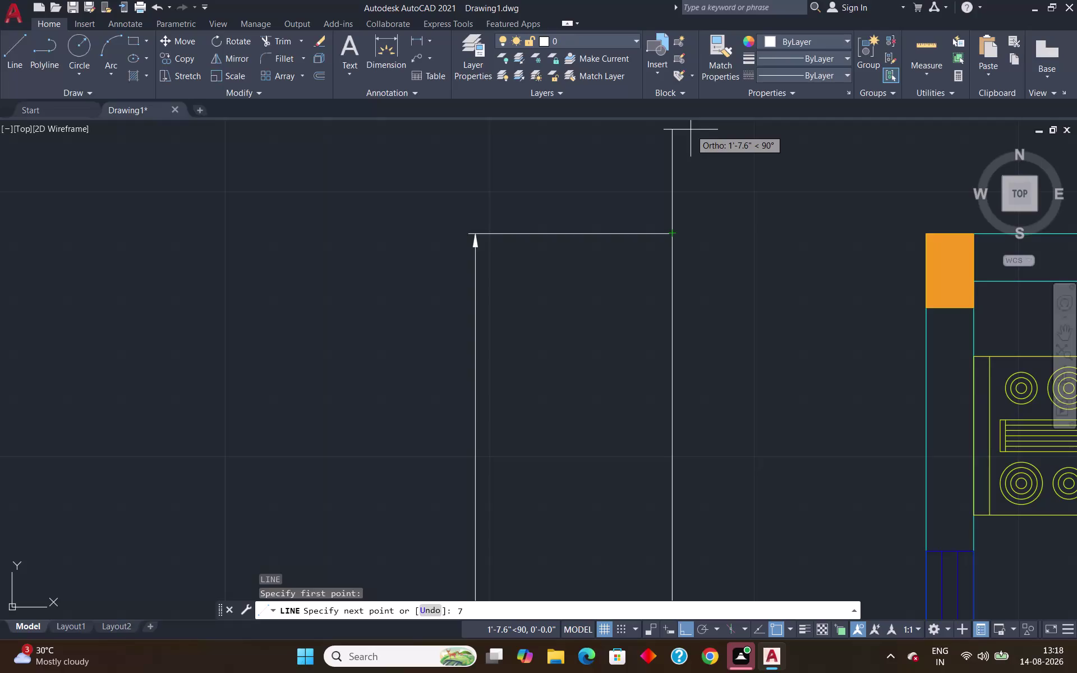
Draw the vertical guide line 7'8.75" long and finish the line.
key(apostrophe)
key(8)
key(period)
text(75)
key(shift+quotedbl)
key(Return)
scroll(down, 3)
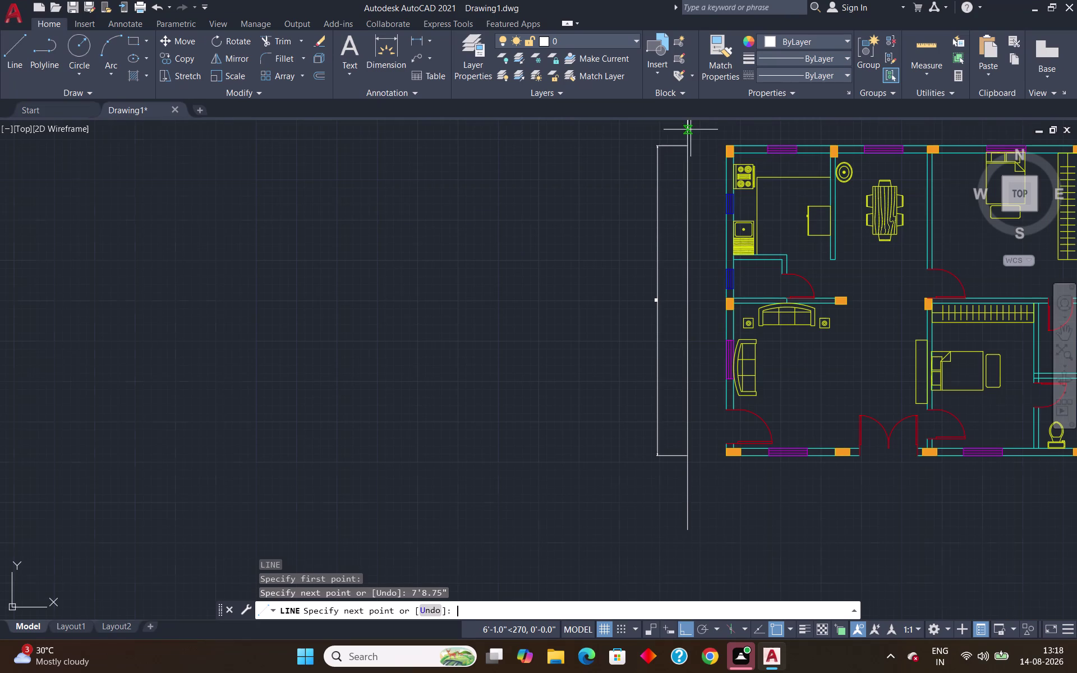
middle_drag(706, 131, 695, 369)
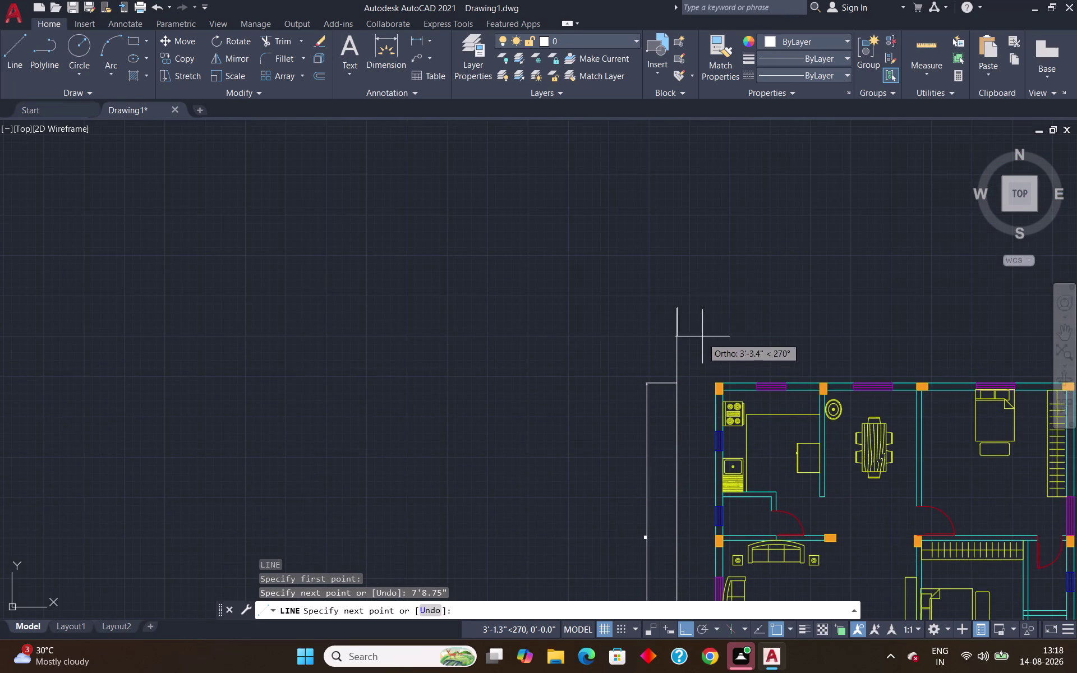
key(Return)
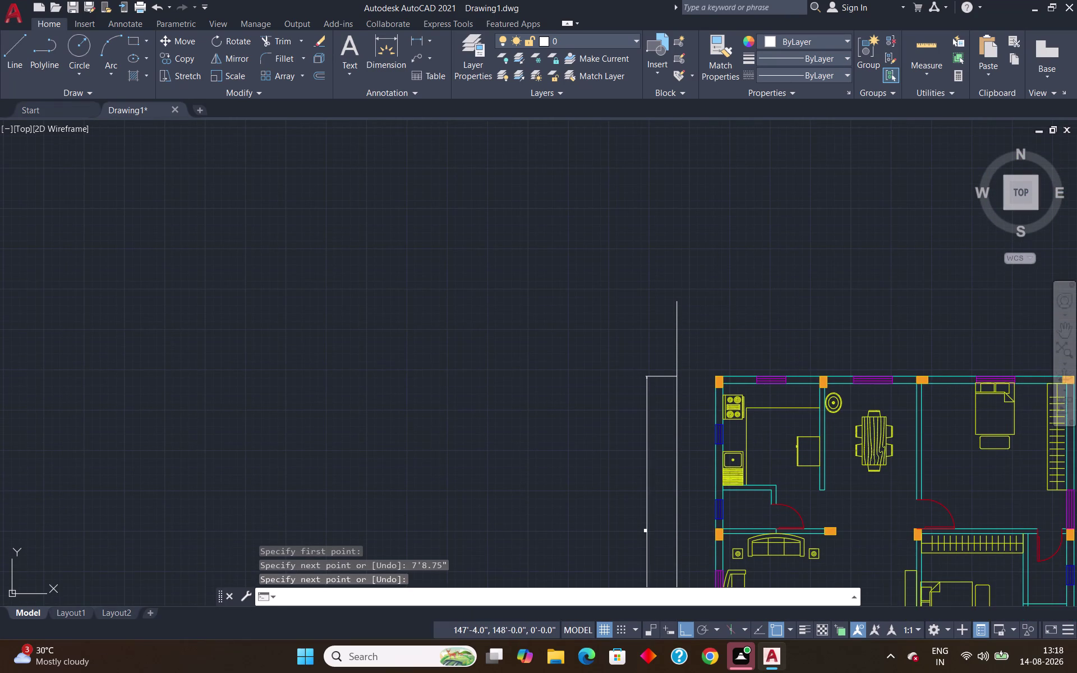
Select the newly drawn 7'8.75" vertical line.
scroll(down, 3)
scroll(up, 3)
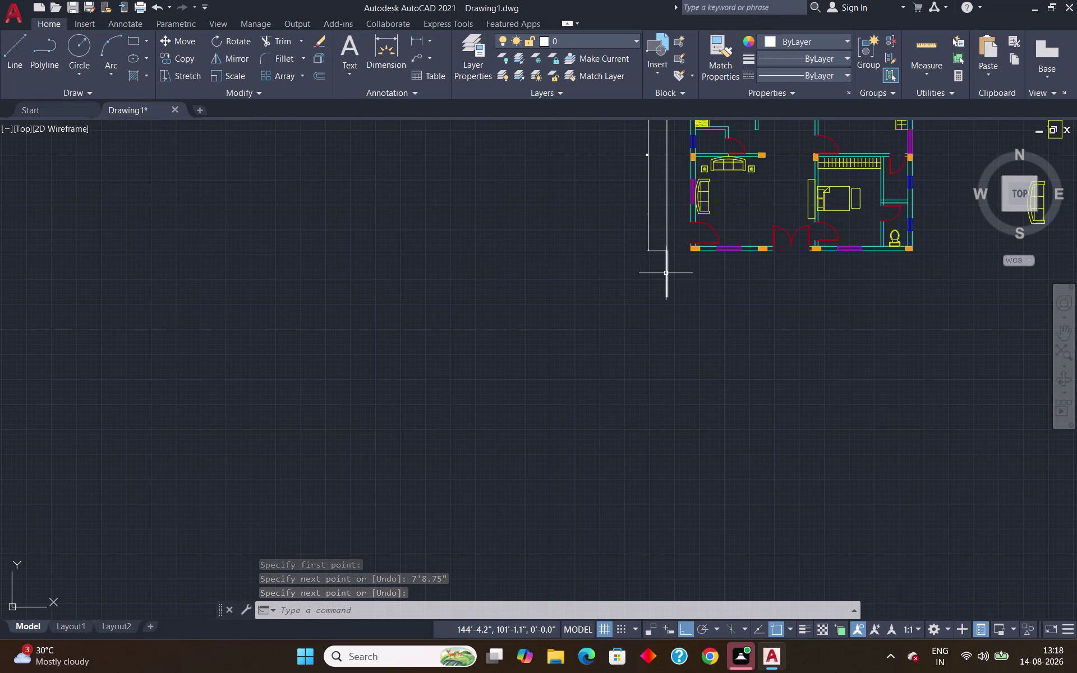
scroll(up, 3)
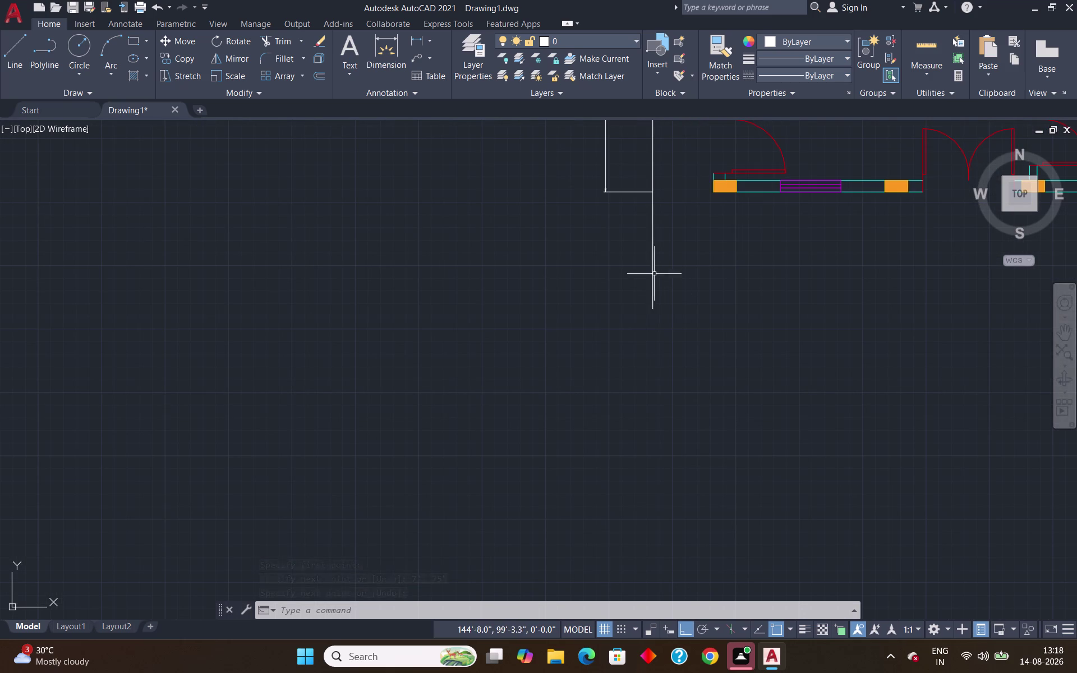
click(652, 268)
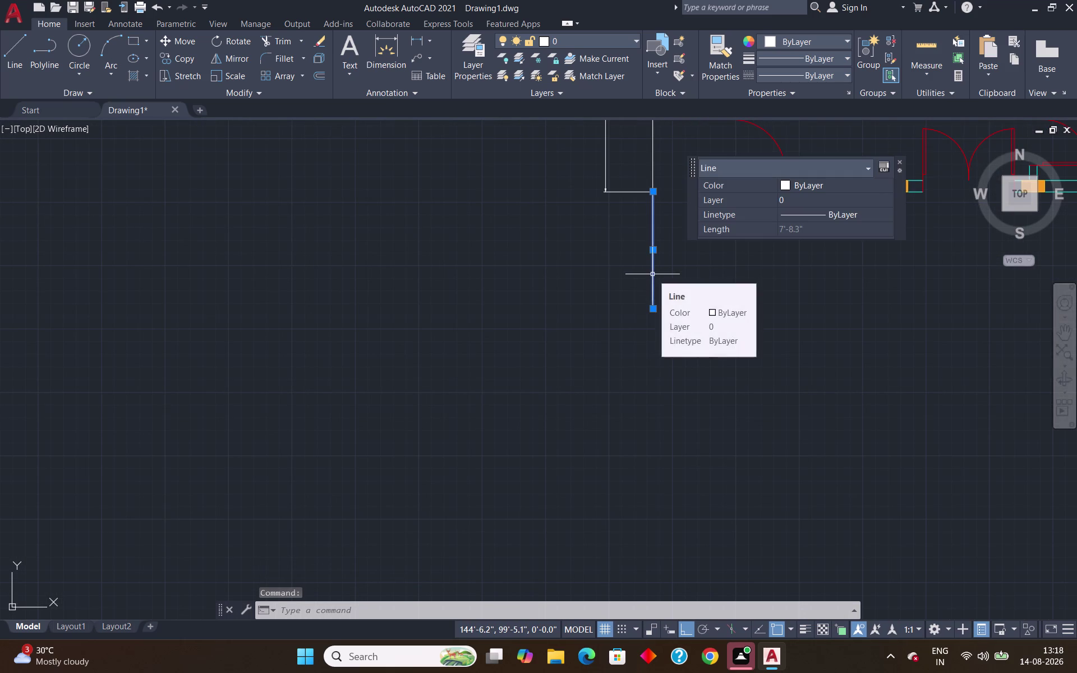
Erase the selected line and start a new line at the horizontal line's corner.
key(Delete)
key(l)
key(Return)
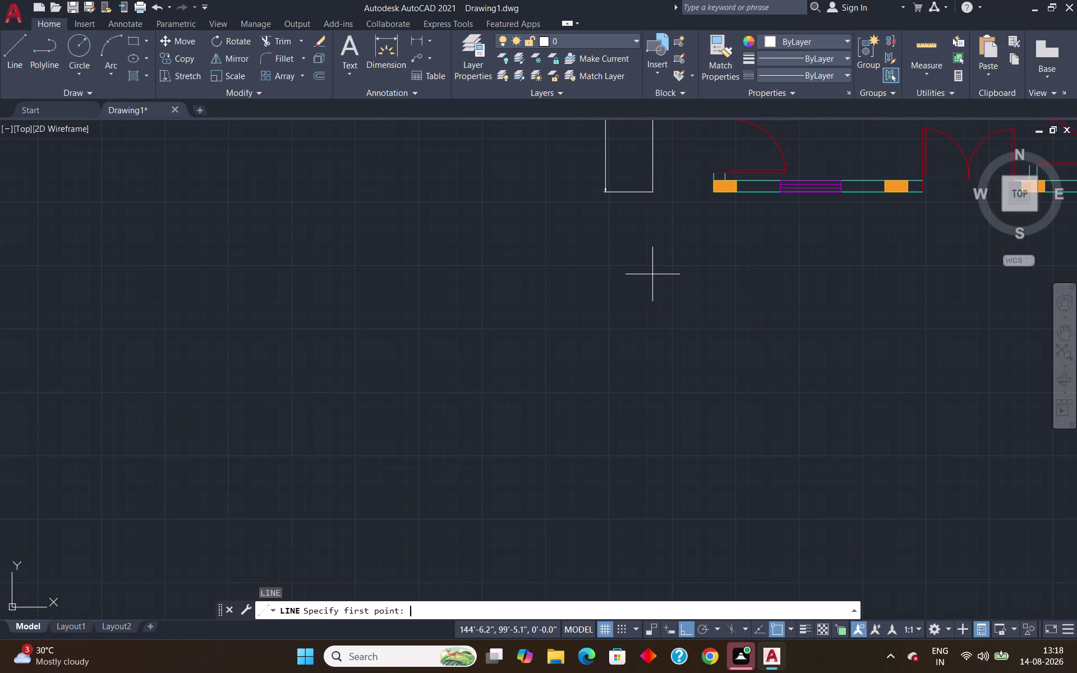
click(653, 194)
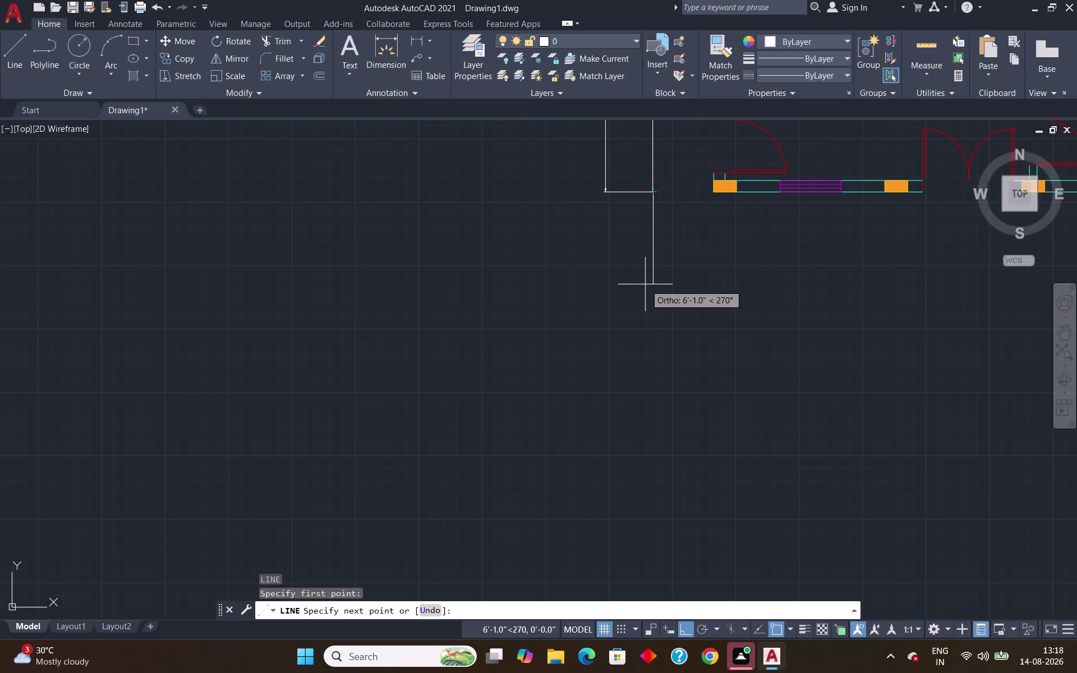
Draw the new line 7'8.75" downward from the corner.
key(7)
text(')
text(8)
key(period)
text(75)
key(shift+quotedbl)
key(Return)
key(Return)
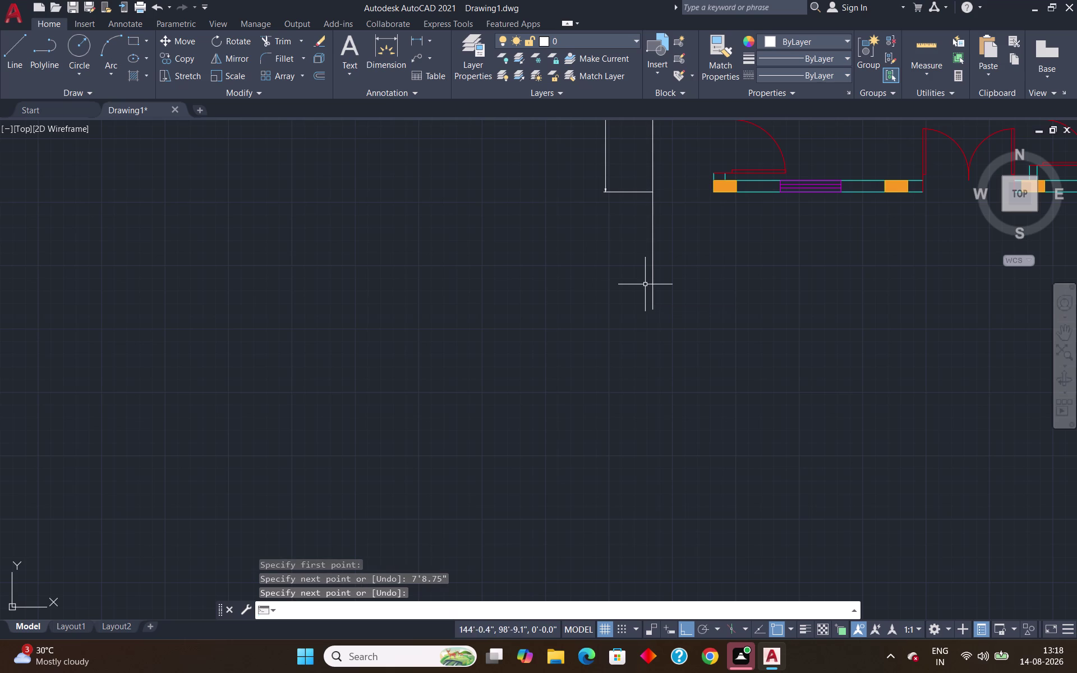
scroll(down, 3)
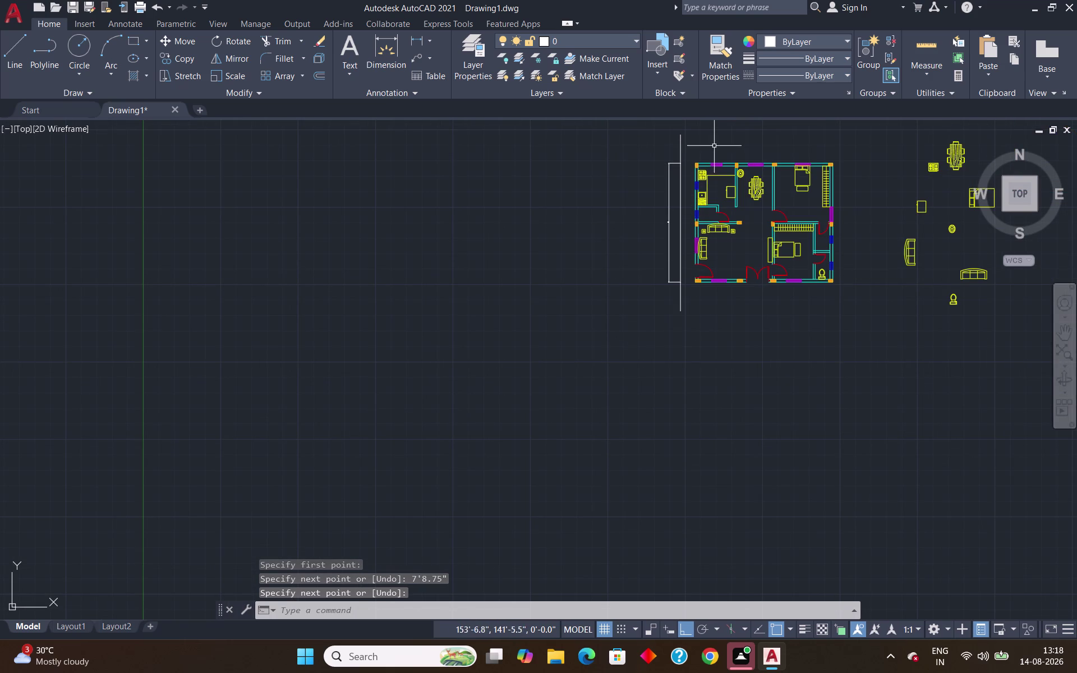
click(375, 47)
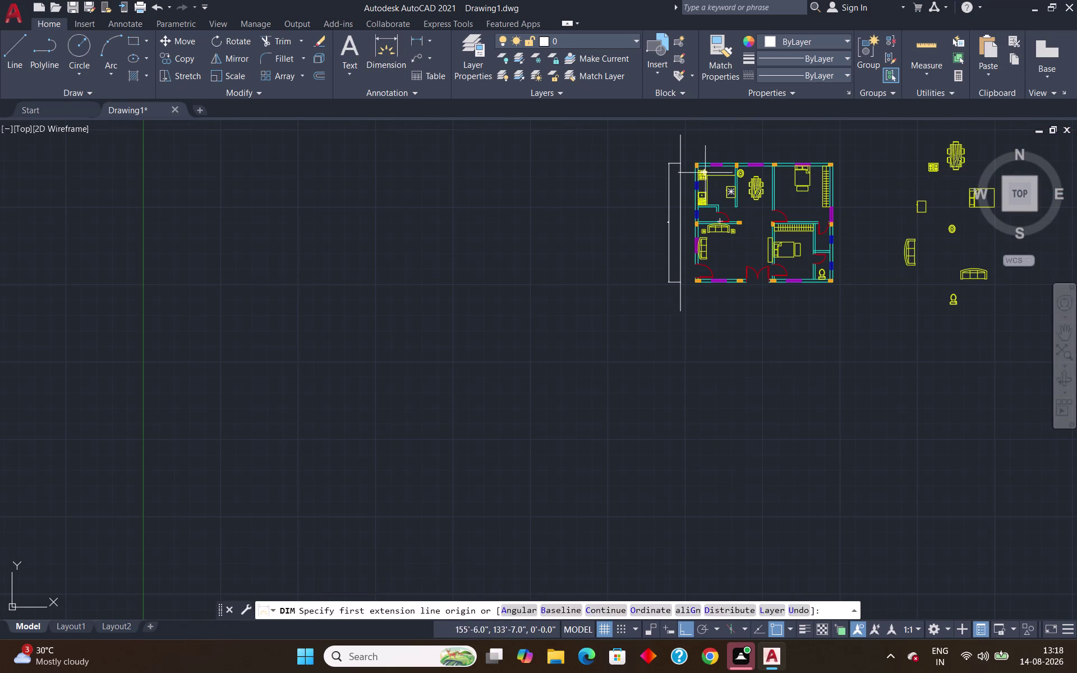
Dimension the vertical line from top to bottom endpoint, then cancel the dimension command.
click(681, 136)
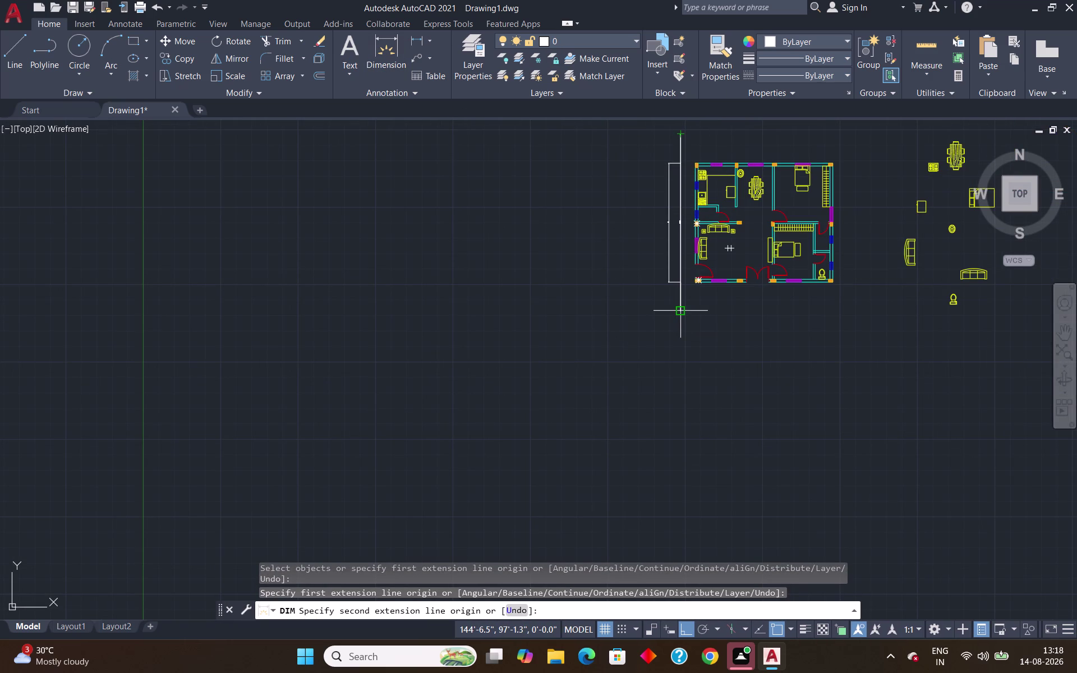
click(677, 312)
click(536, 312)
scroll(up, 3)
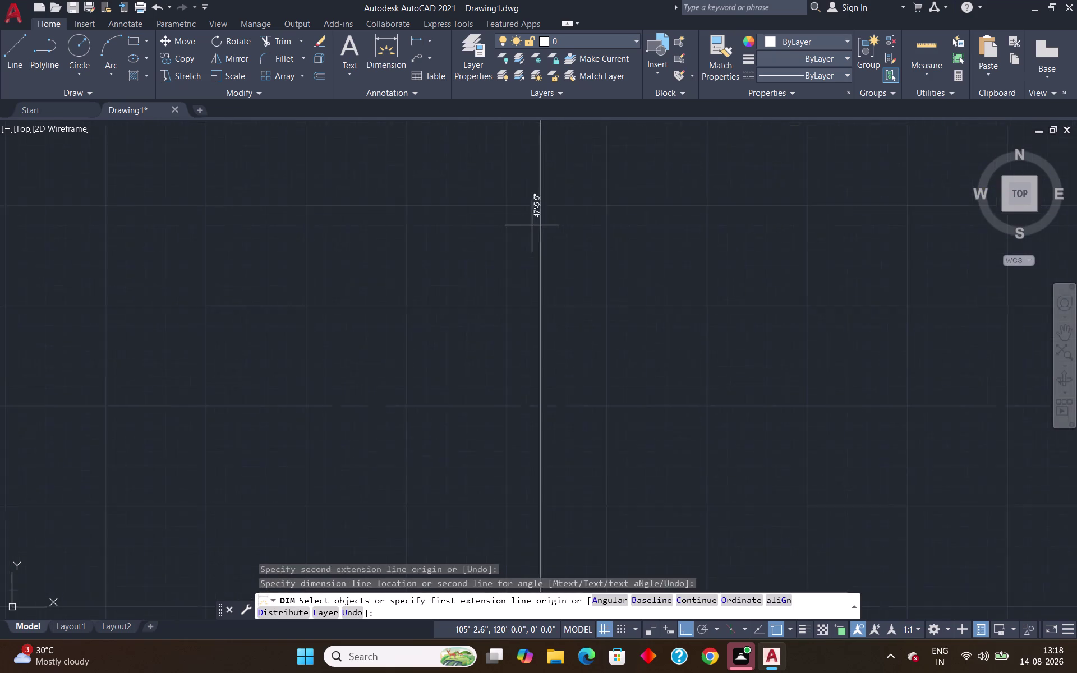
scroll(up, 3)
key(Escape)
scroll(down, 3)
scroll(down, 3)
key(Escape)
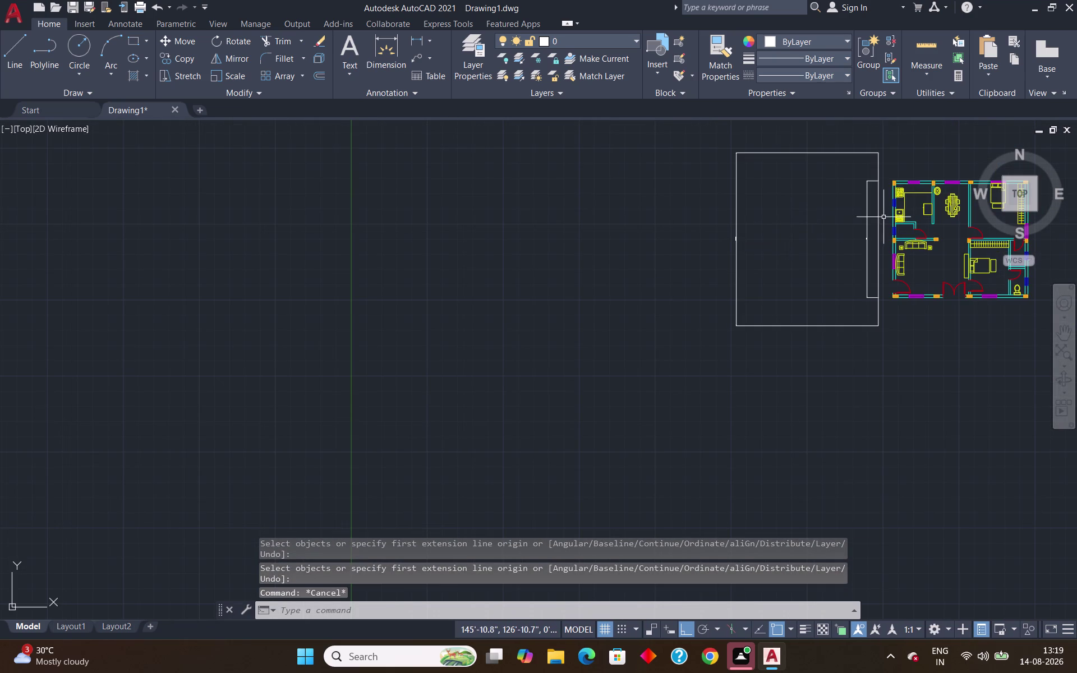
scroll(up, 3)
Join the three vertical line pieces into one continuous line with JOIN.
click(821, 175)
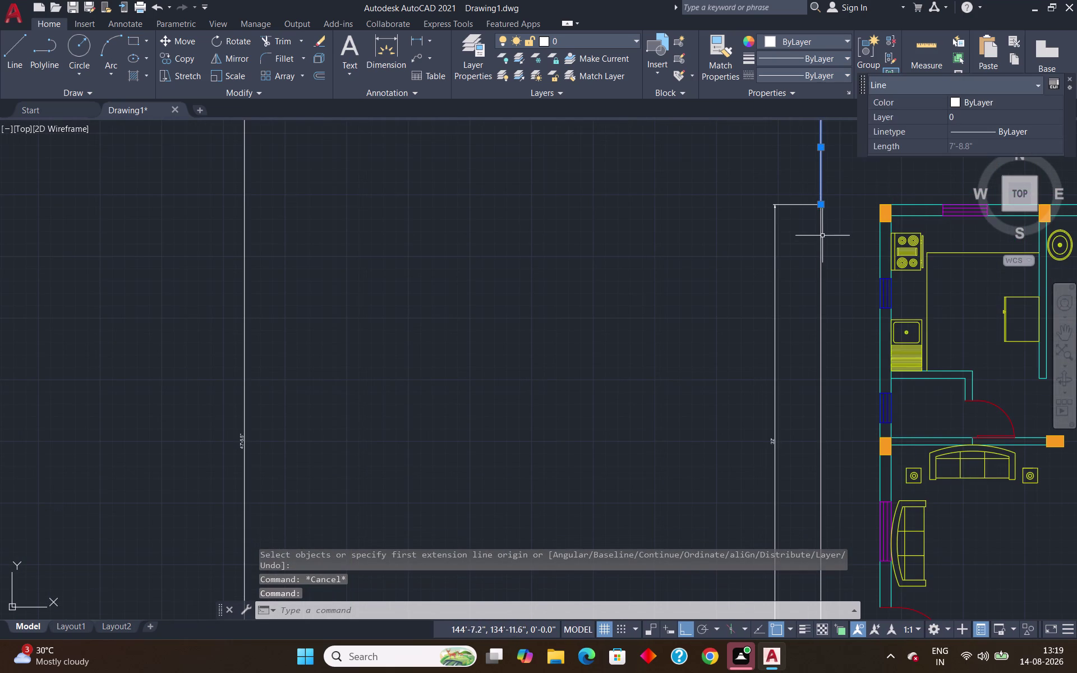
click(820, 249)
scroll(down, 3)
scroll(up, 3)
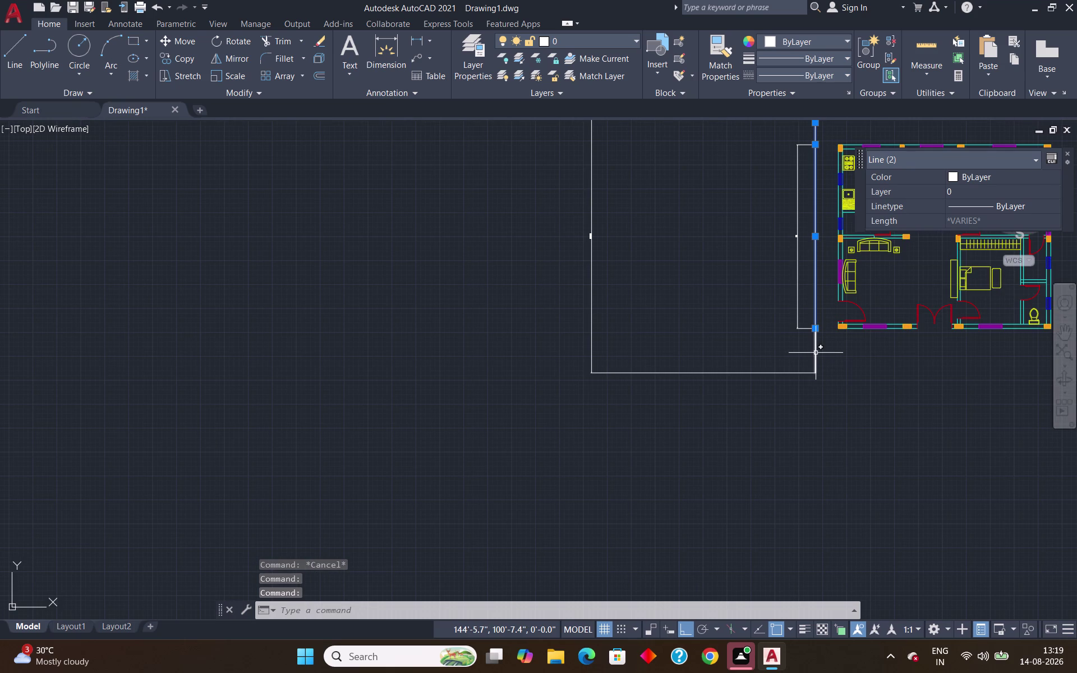
click(816, 353)
key(j)
key(Return)
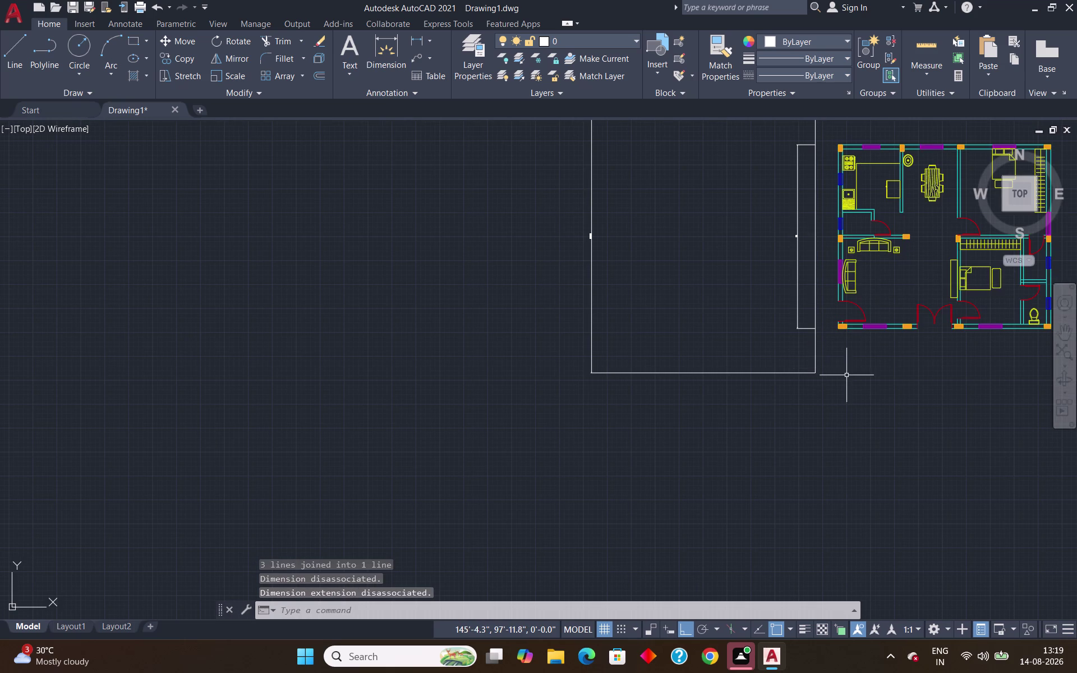
scroll(down, 3)
scroll(up, 3)
scroll(down, 3)
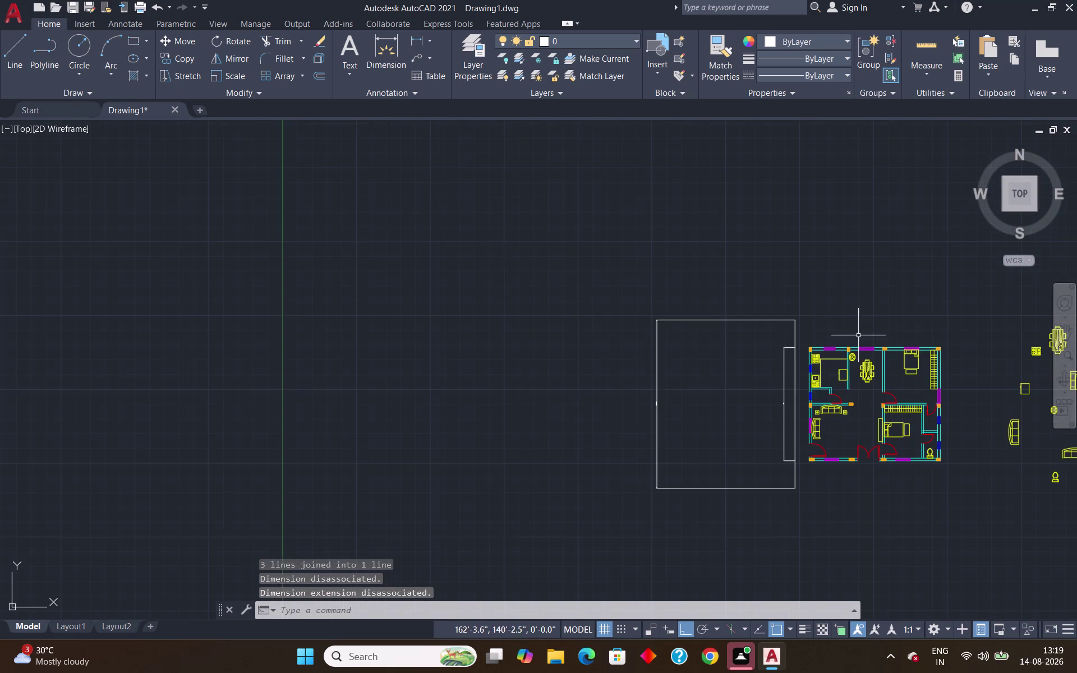
scroll(up, 3)
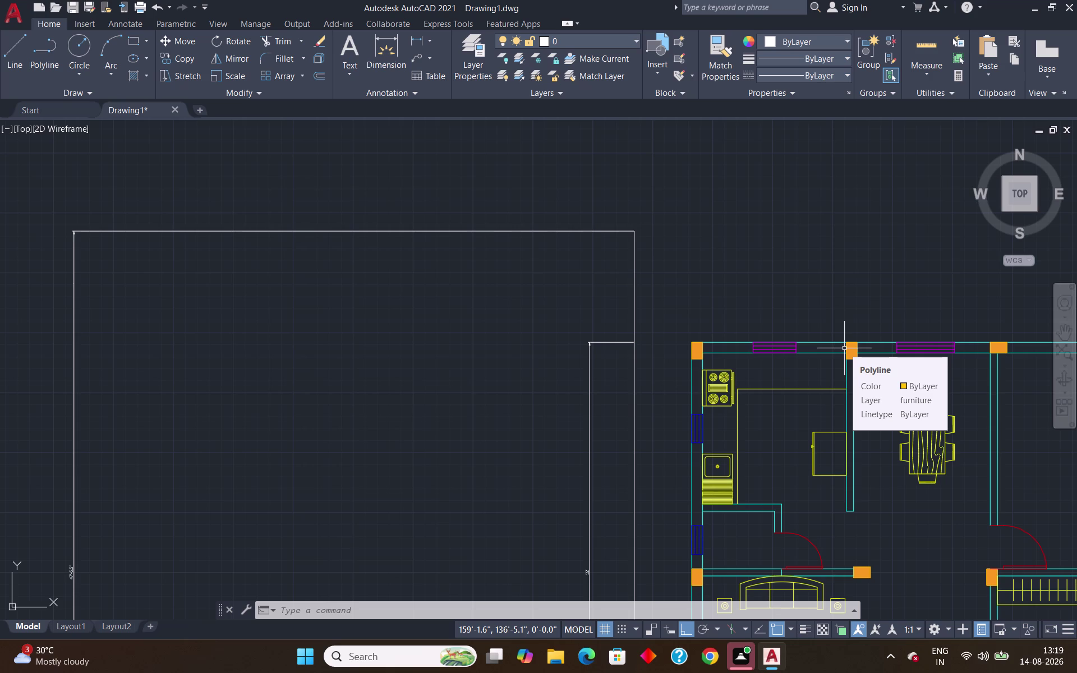
scroll(down, 3)
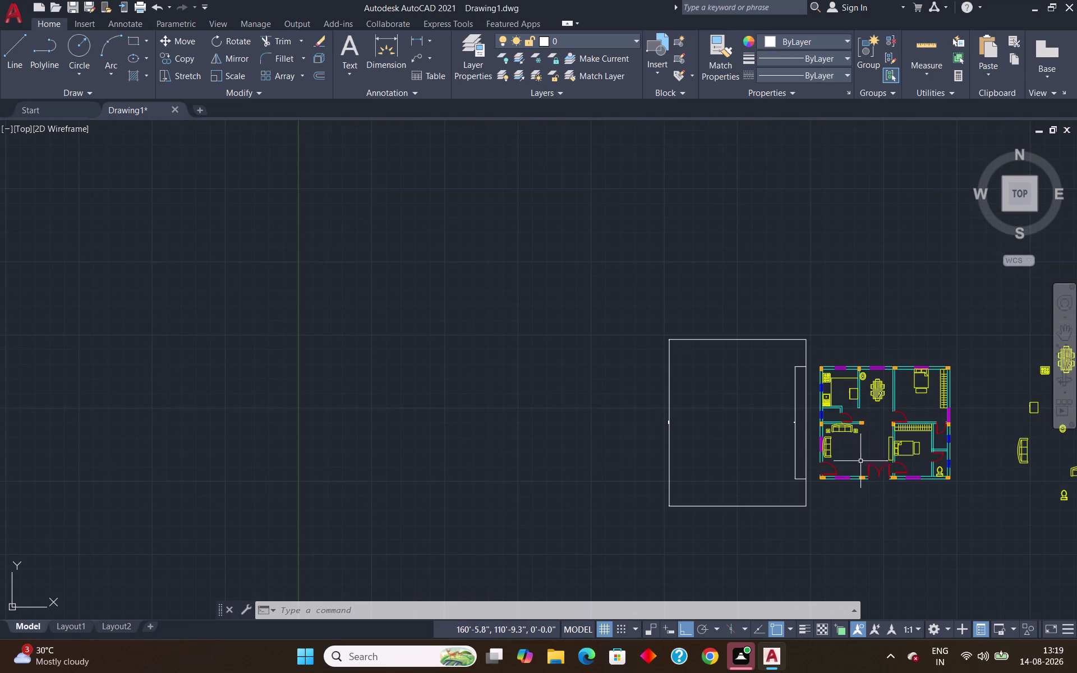
Erase the stray 47'5.5" dimension with a selection window.
middle_drag(850, 558, 621, 502)
click(536, 222)
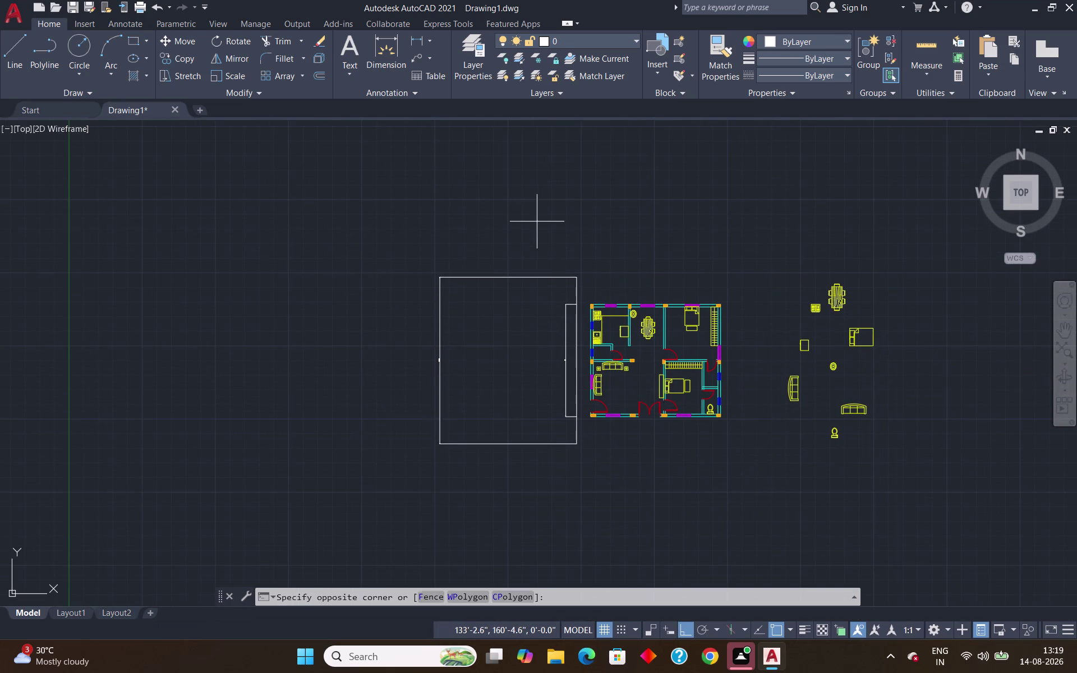
click(391, 490)
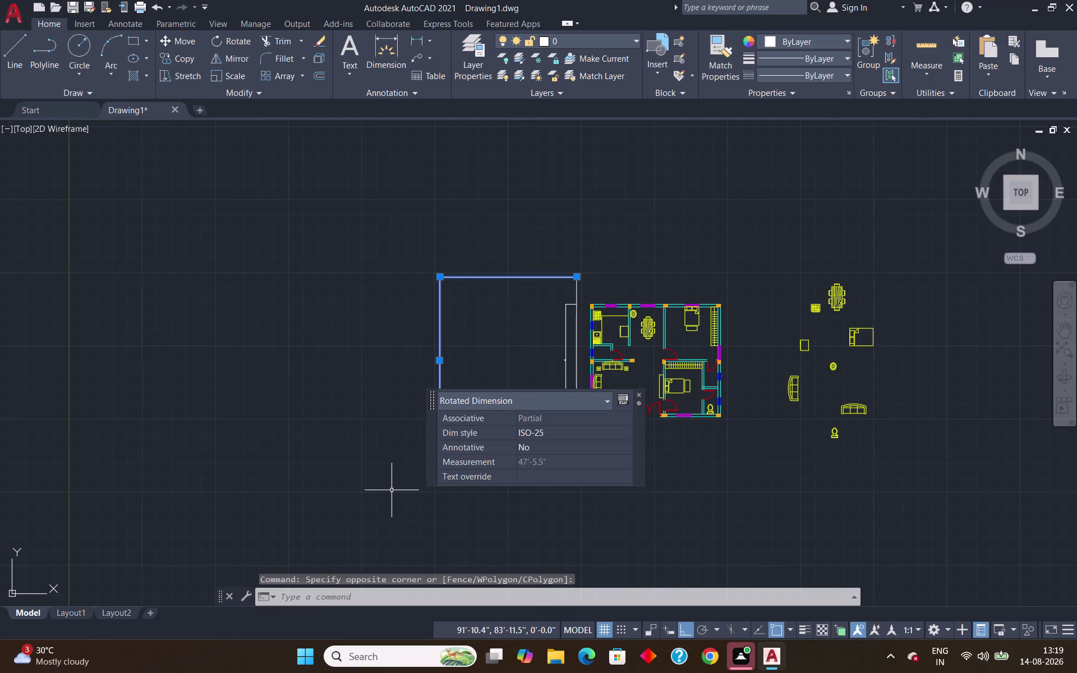
key(Delete)
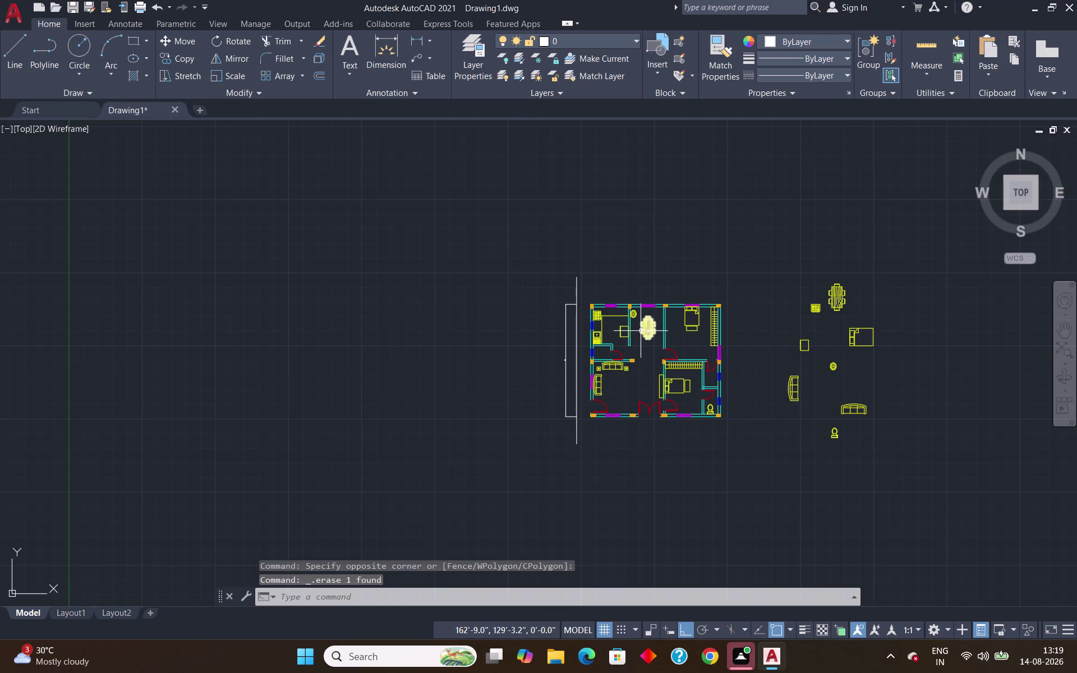
Erase the eight loose furniture blocks and recenter on the floor plan.
middle_drag(771, 458, 521, 499)
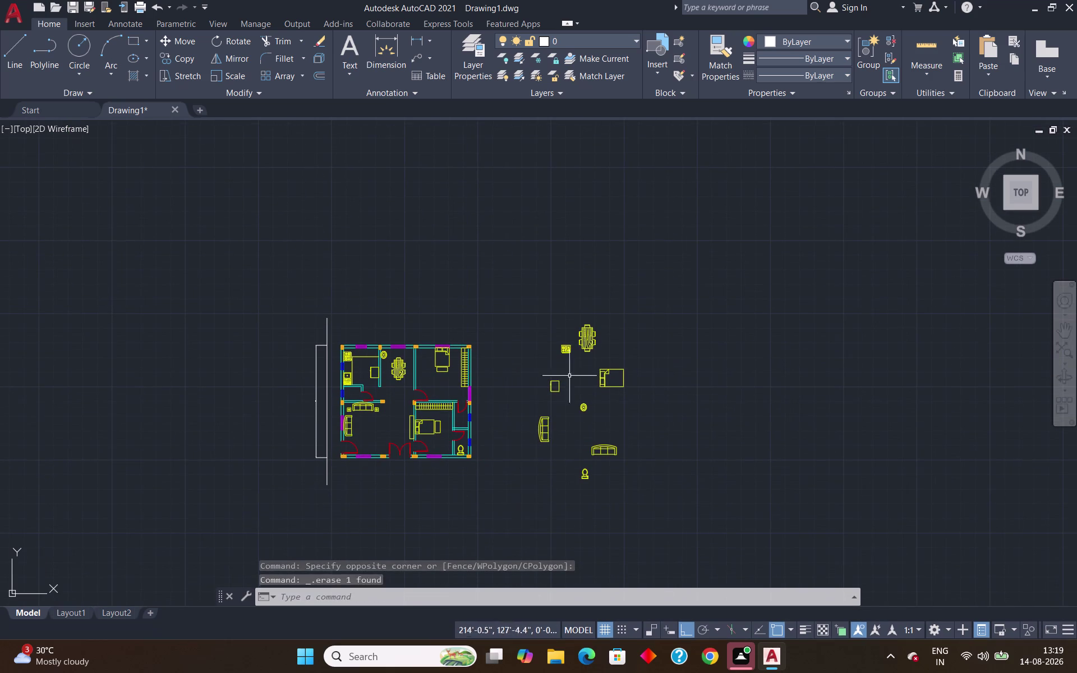
click(512, 292)
click(665, 511)
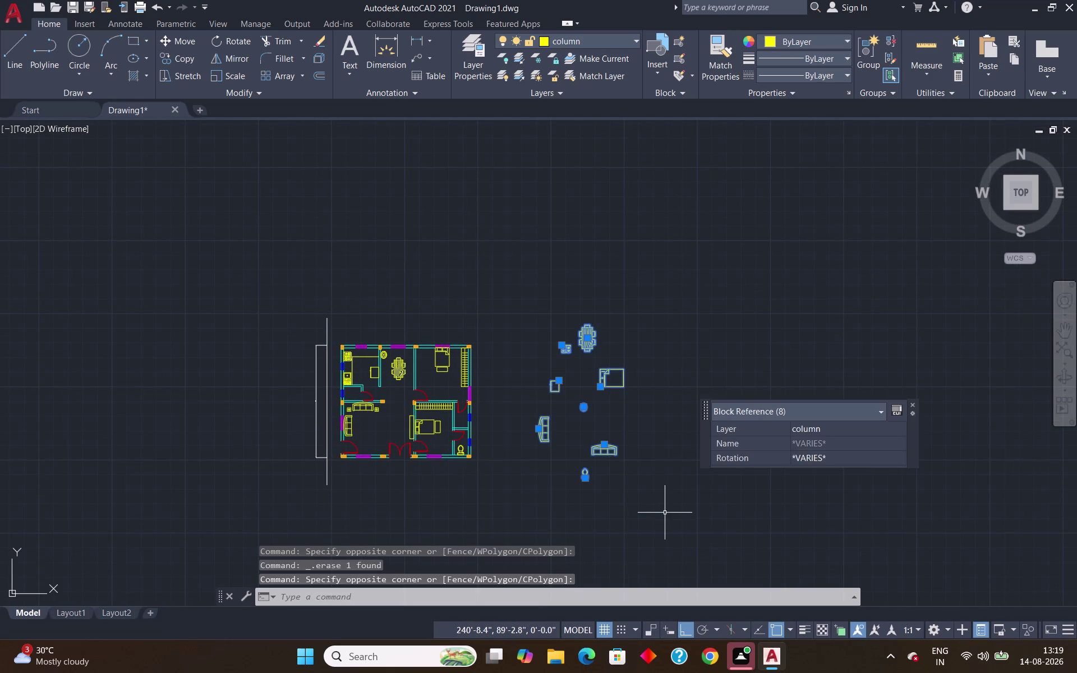
key(Delete)
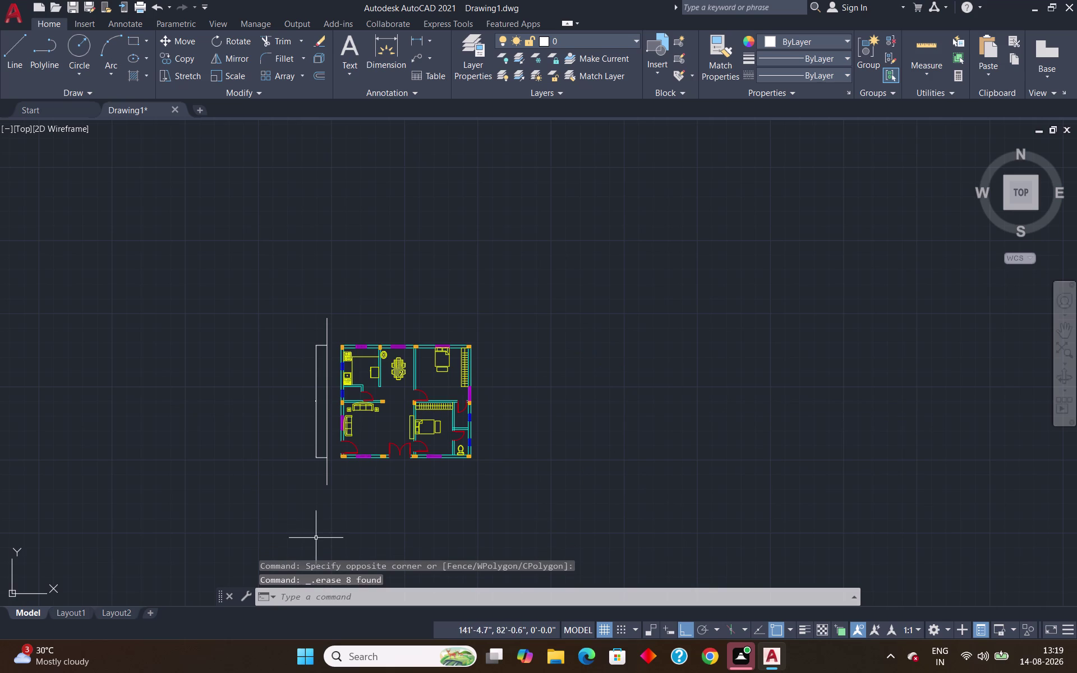
middle_drag(318, 537, 349, 438)
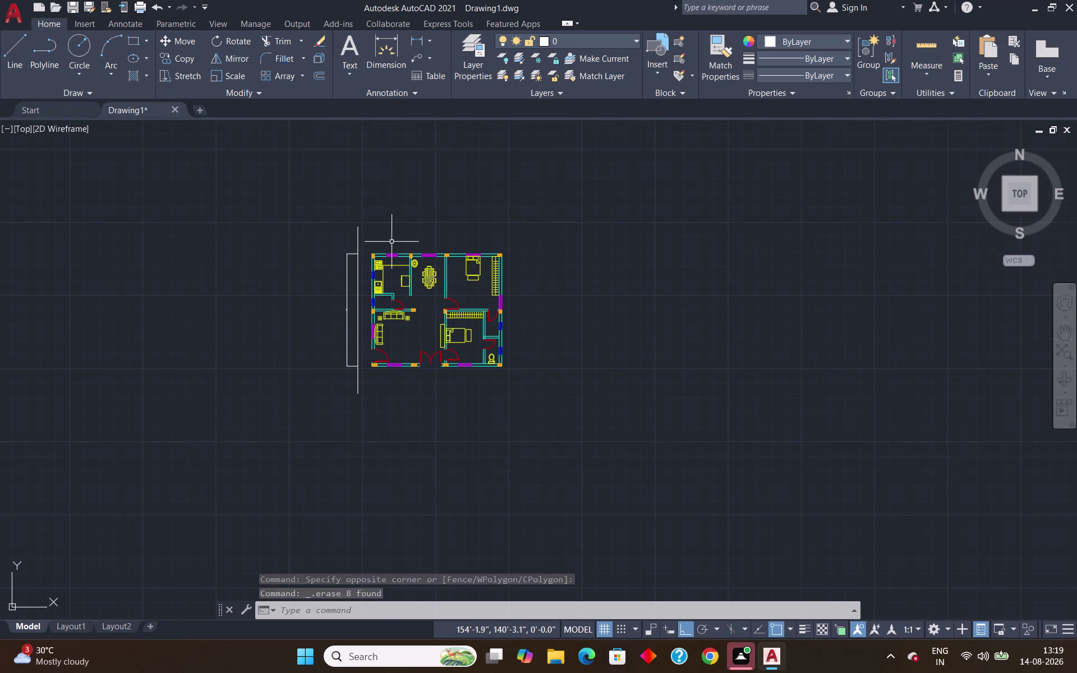
scroll(up, 3)
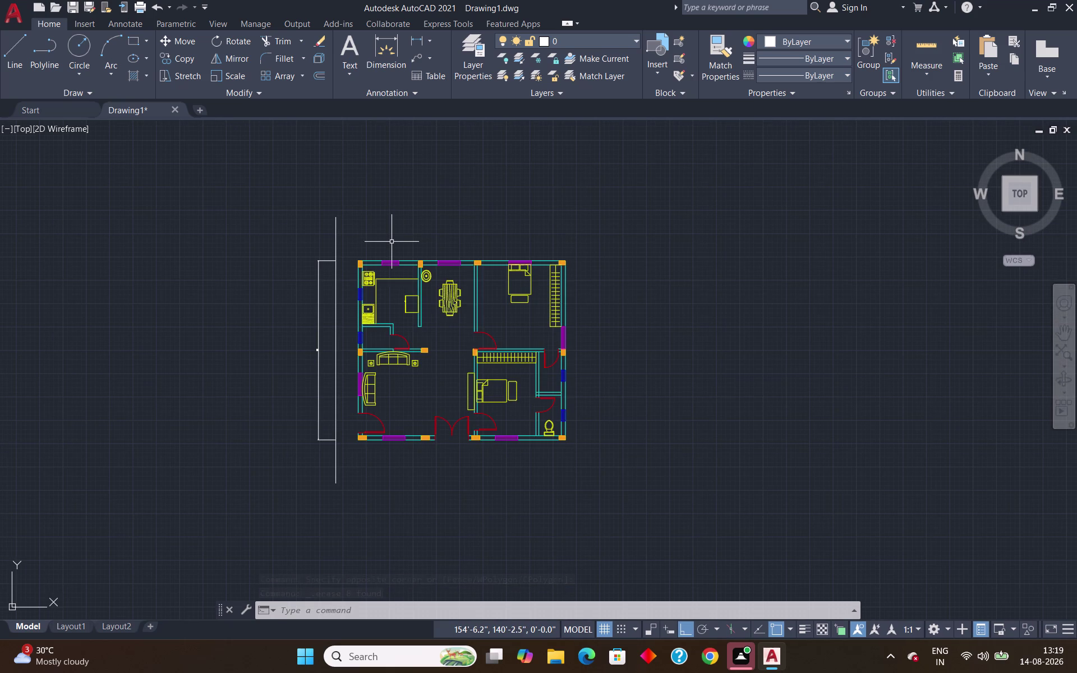